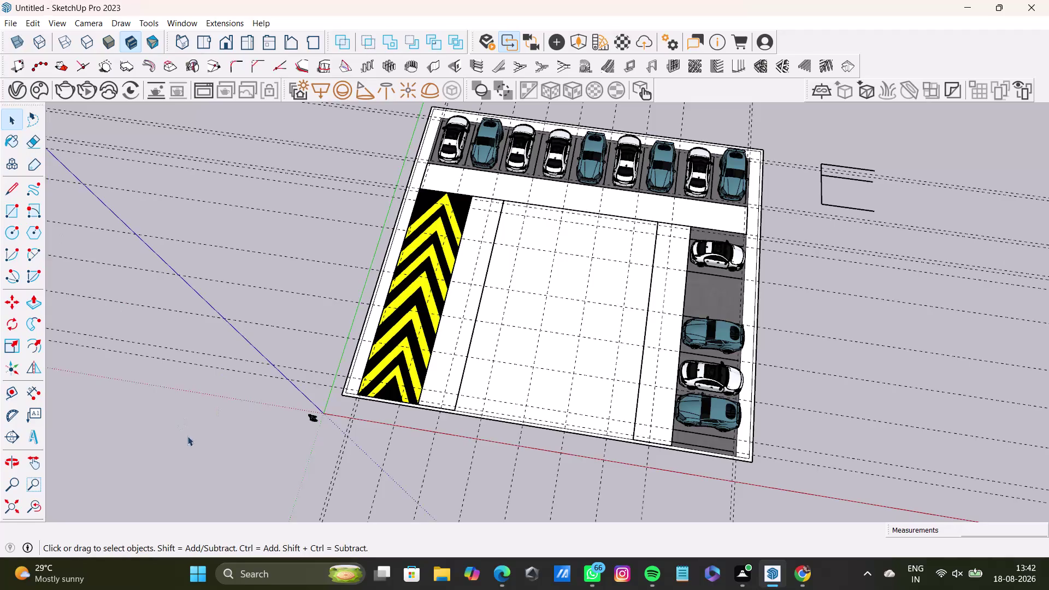
Delete the loose stray lines lying to the right of the parking slab.
middle_drag(479, 361, 589, 296)
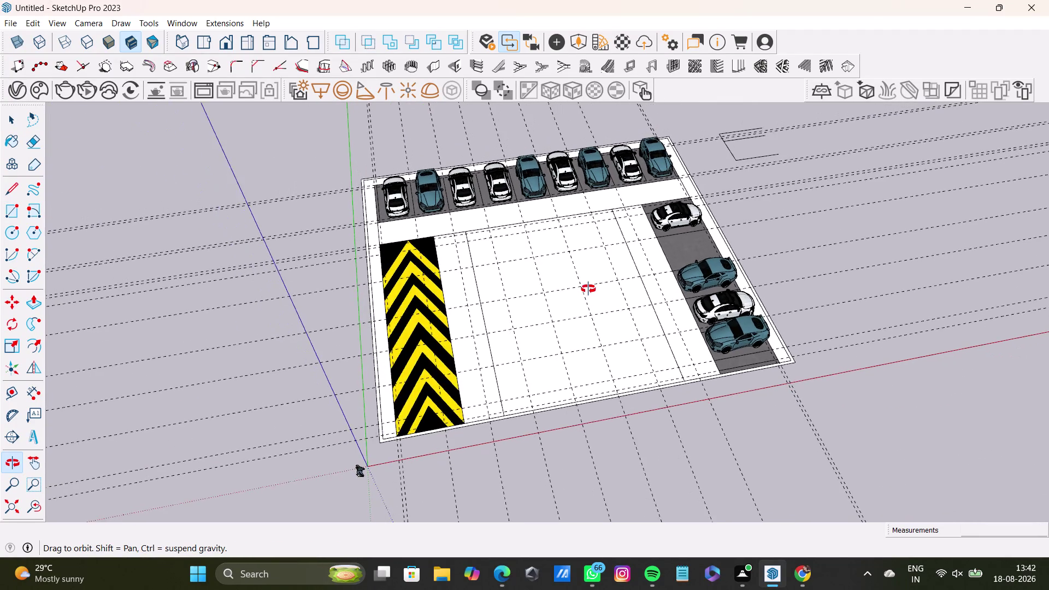
middle_drag(588, 296, 588, 282)
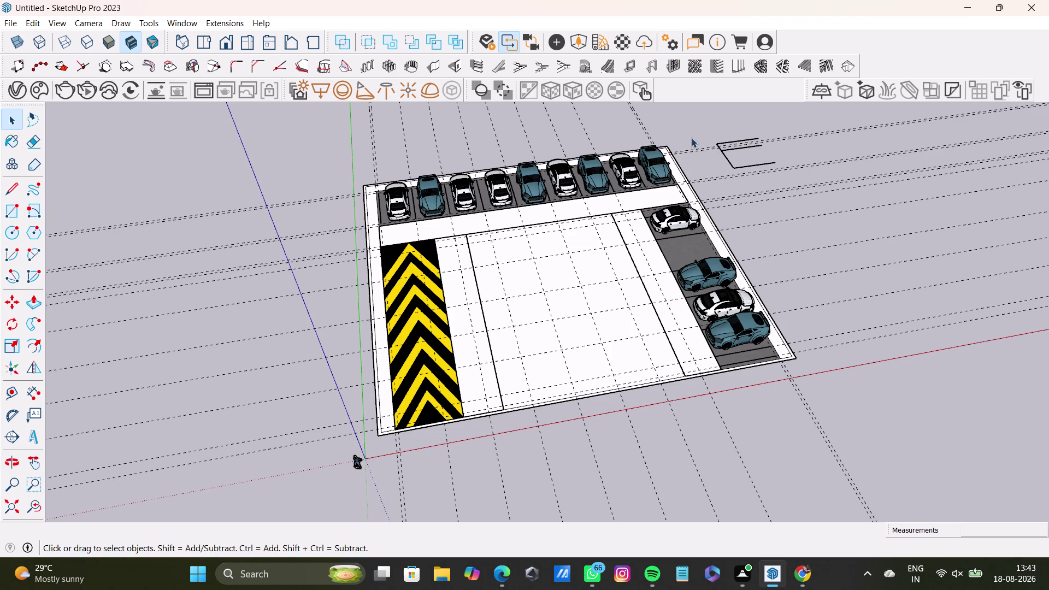
middle_drag(597, 320, 527, 393)
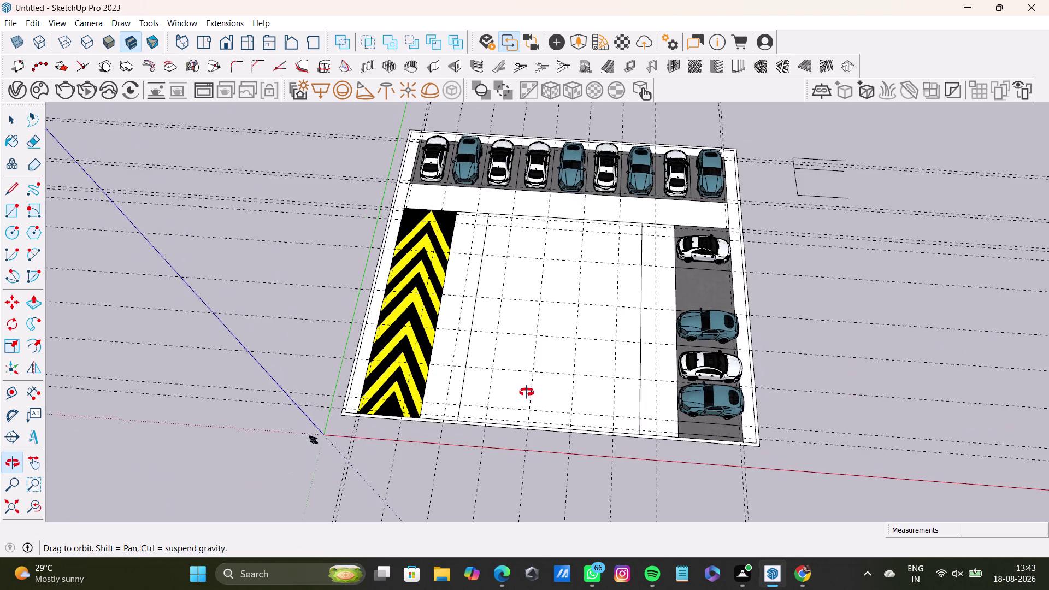
middle_drag(527, 392, 538, 429)
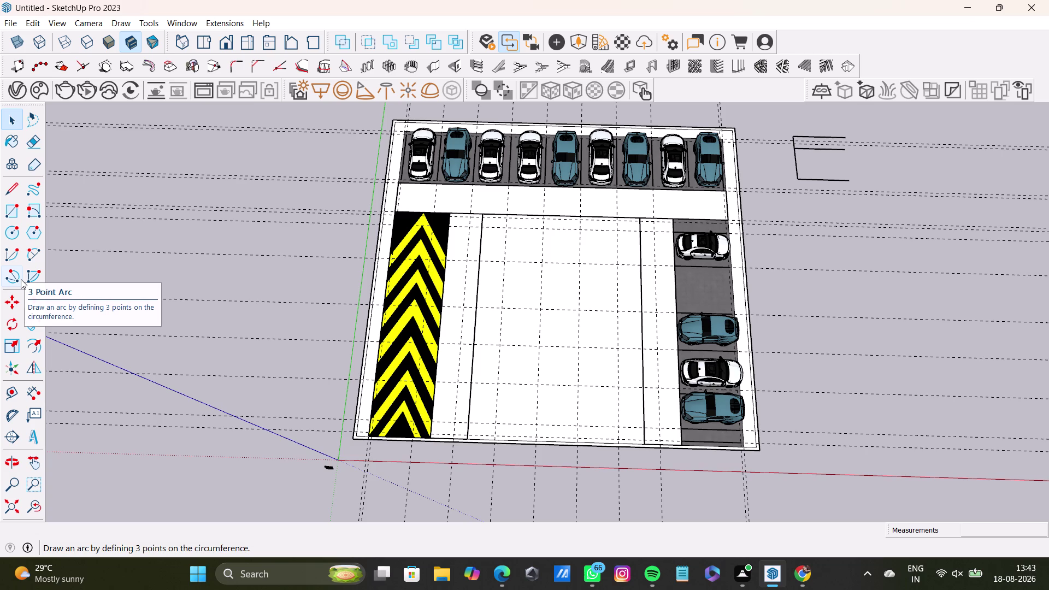
drag(770, 118, 896, 217)
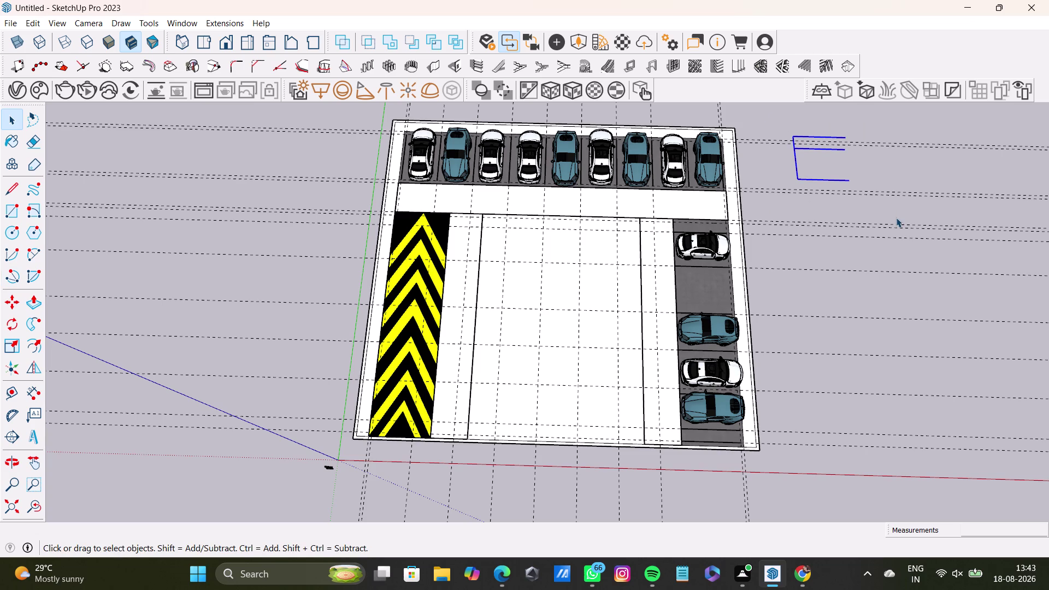
key(Delete)
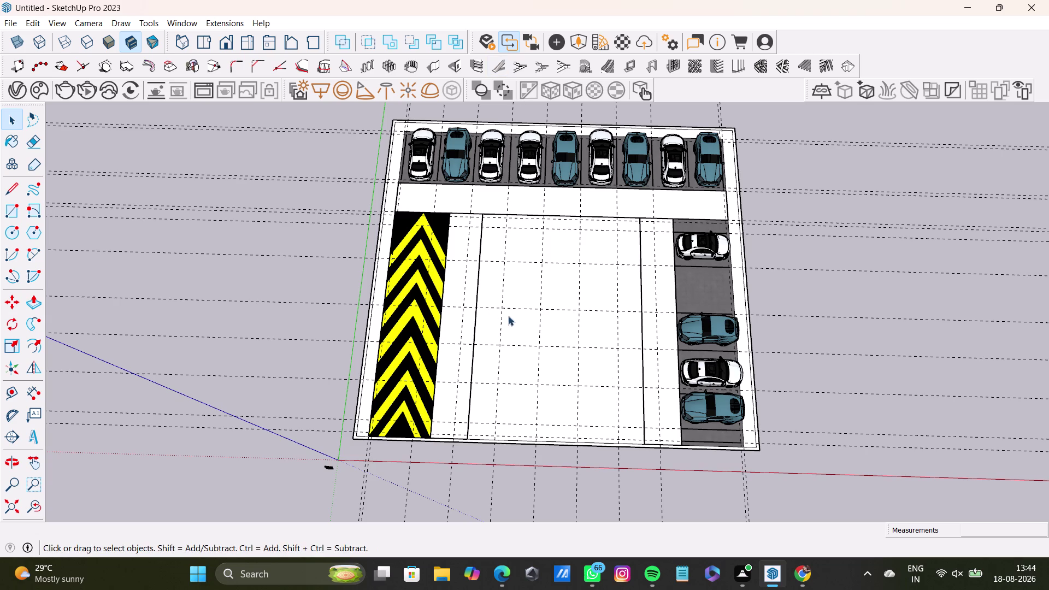
middle_drag(520, 345, 515, 372)
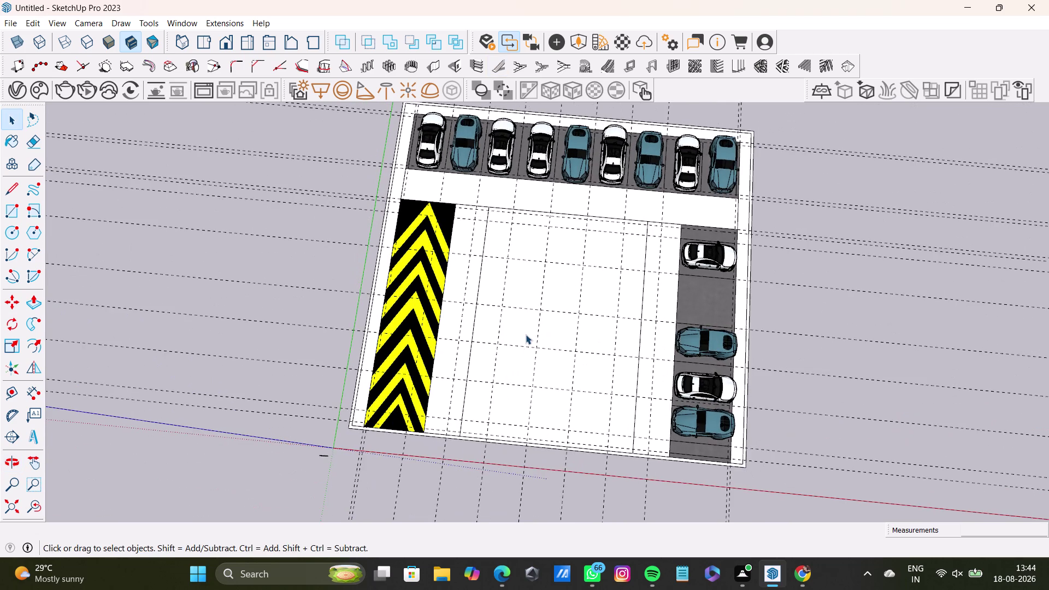
scroll(up, 3)
middle_drag(531, 325, 435, 314)
middle_drag(455, 324, 515, 377)
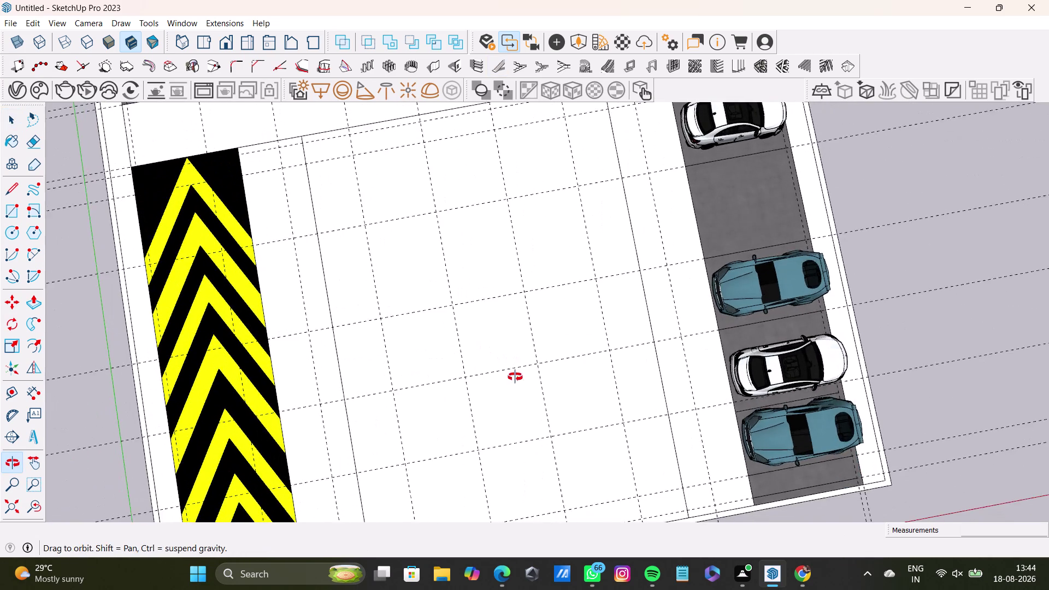
middle_drag(515, 377, 498, 395)
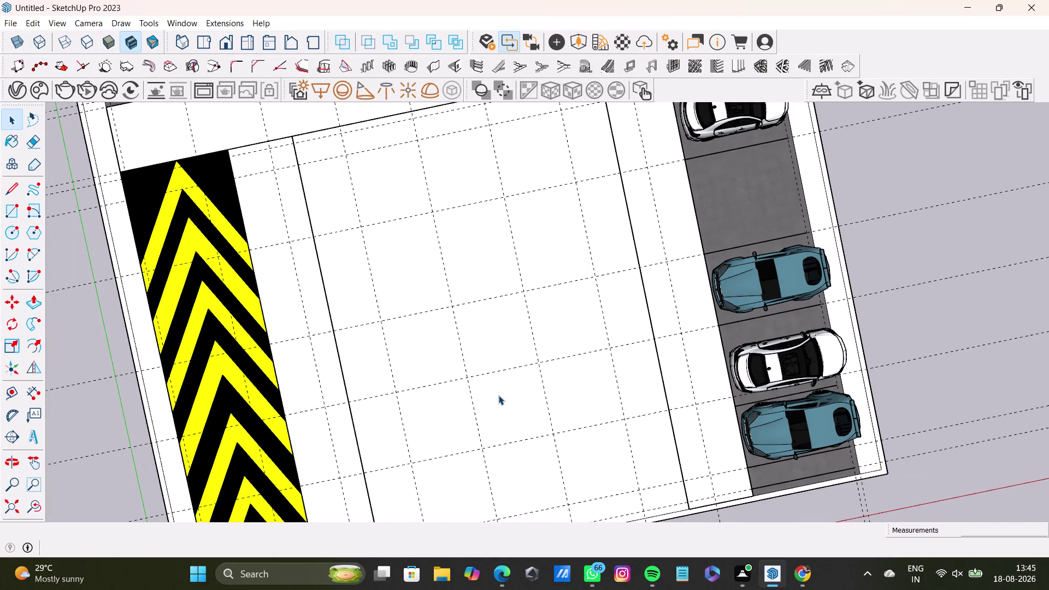
scroll(down, 3)
middle_drag(550, 354, 483, 341)
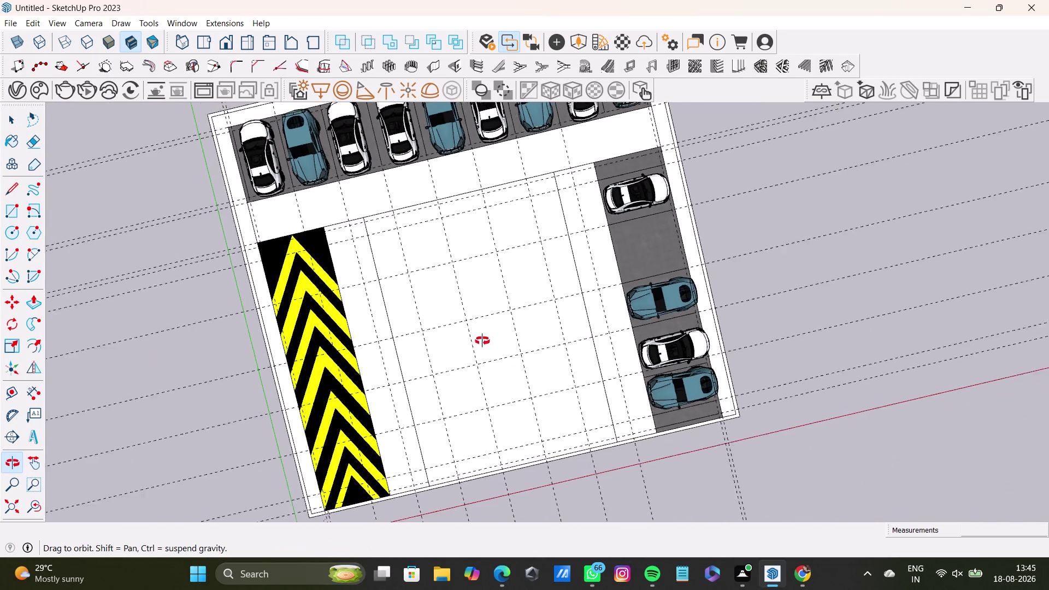
middle_drag(482, 341, 475, 254)
middle_drag(580, 375, 308, 280)
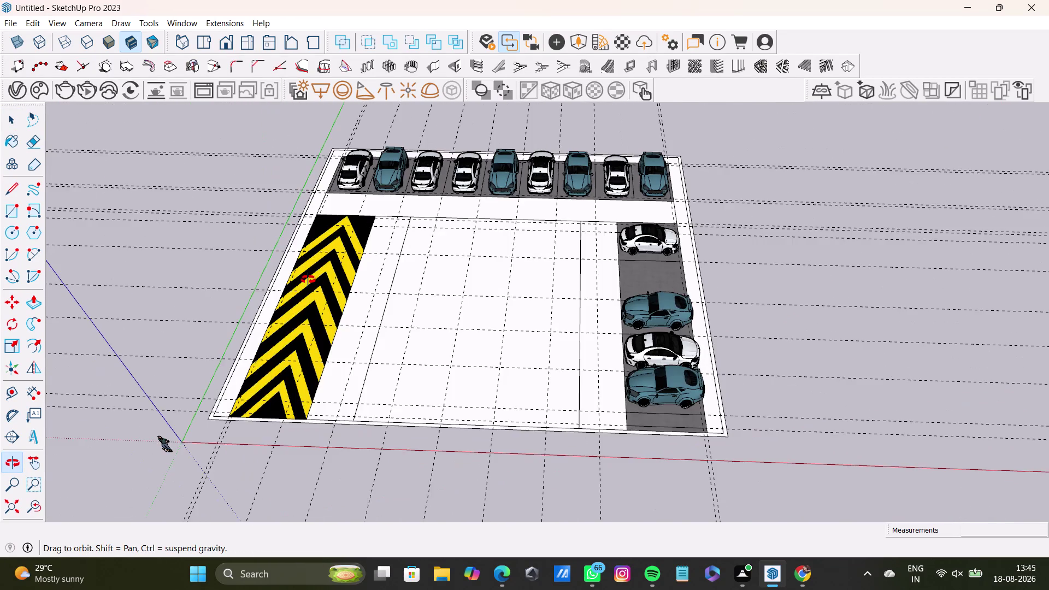
middle_drag(308, 280, 294, 397)
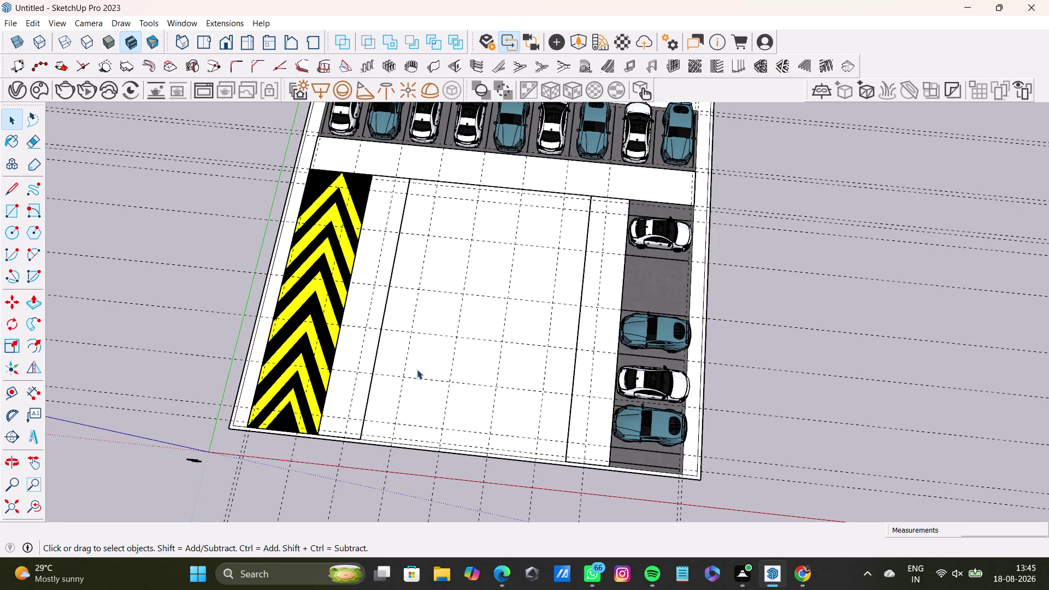